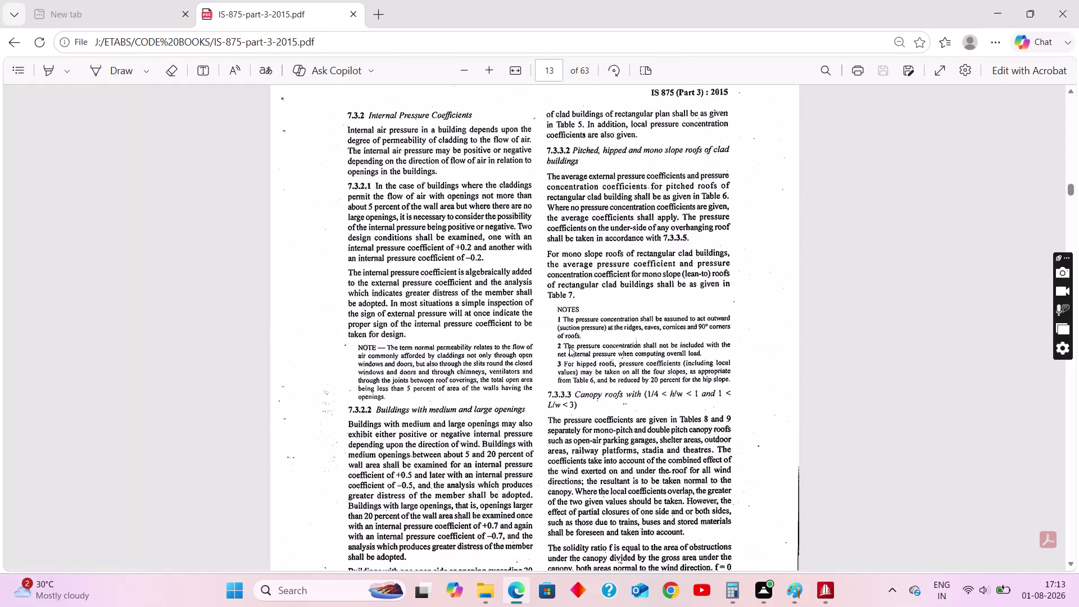
Scroll the IS 875 Part 3 PDF to page 15 so the Table 5 wall pressure coefficients heading shows.
scroll(down, 3)
scroll(down, 3)
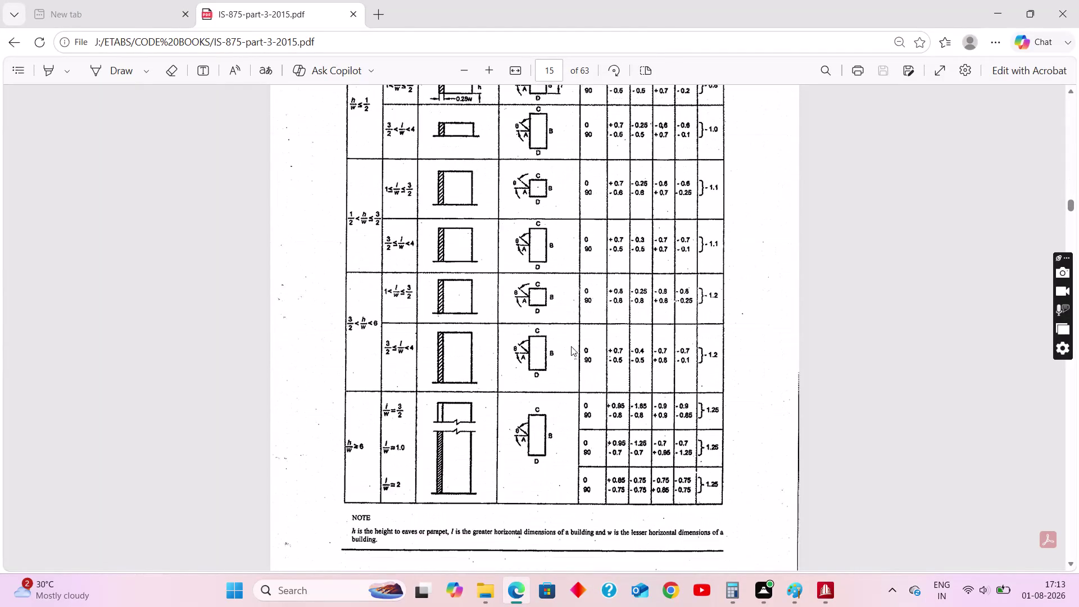
scroll(up, 3)
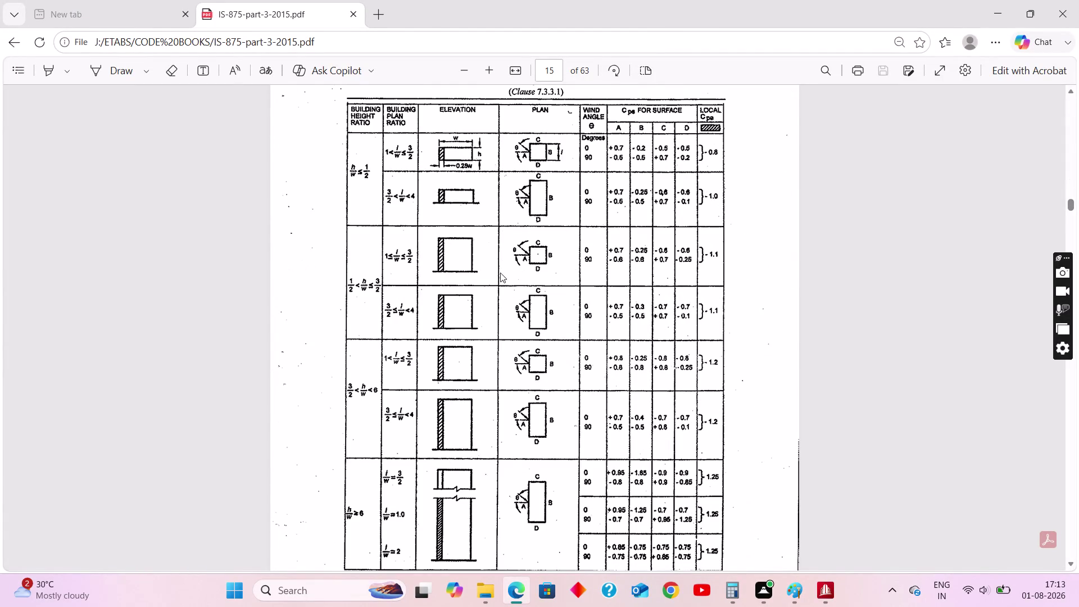
scroll(up, 3)
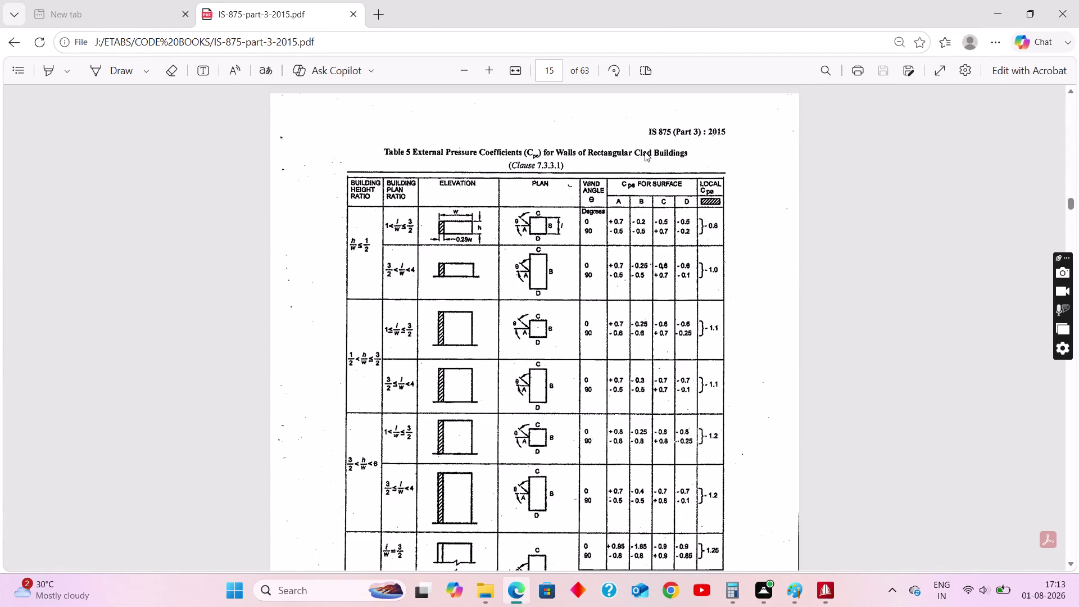